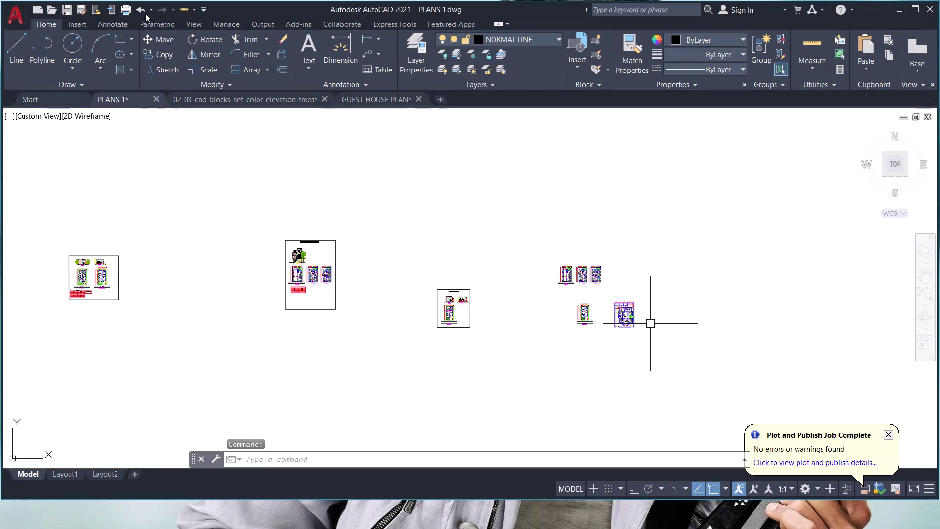
Switch to the GUEST HOUSE PLAN drawing and open its Plot - Model dialog.
click(372, 101)
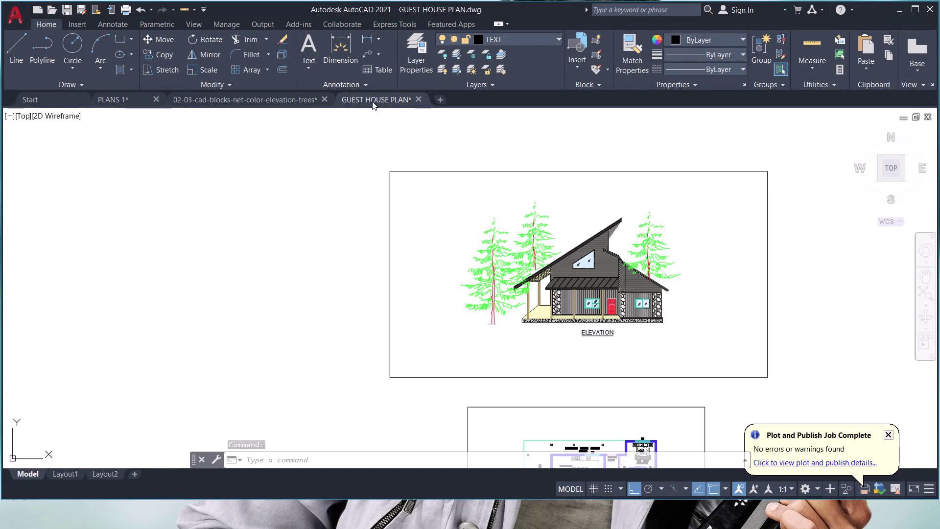
key(ctrl+p)
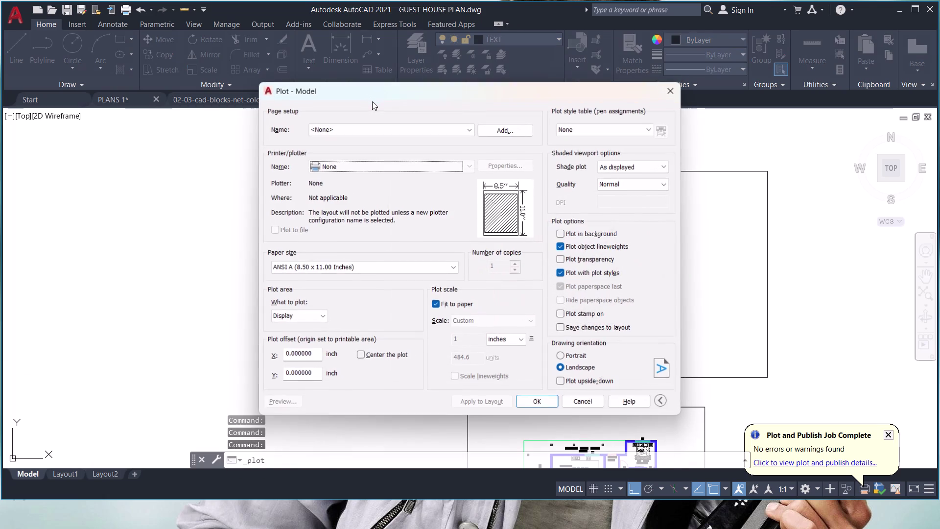
Choose the DWG To PDF.pc3 plotter with ISO A4 (297 x 210 MM) landscape paper.
click(333, 173)
click(339, 170)
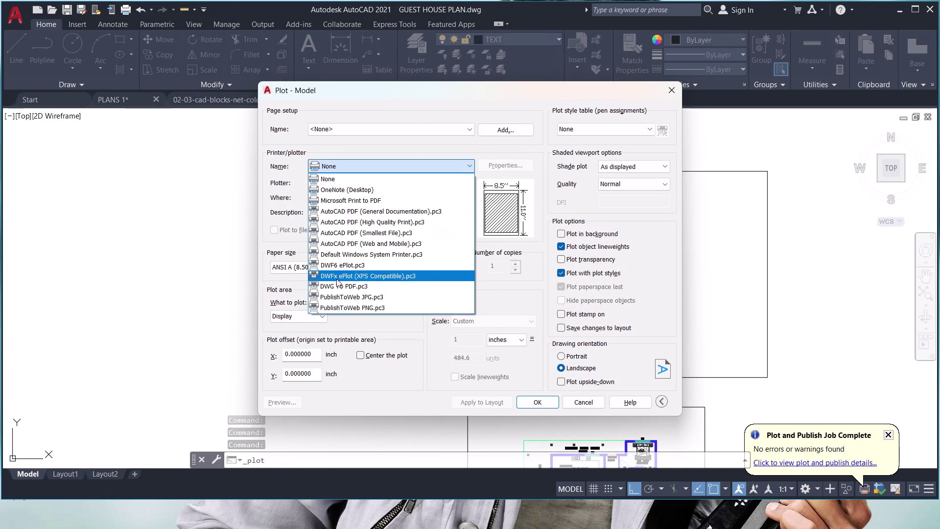
click(336, 288)
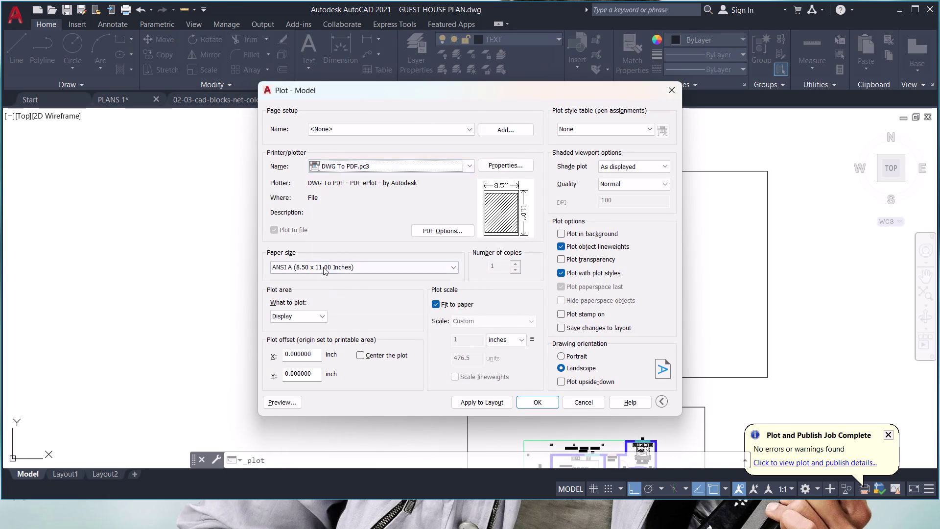
click(322, 268)
scroll(up, 3)
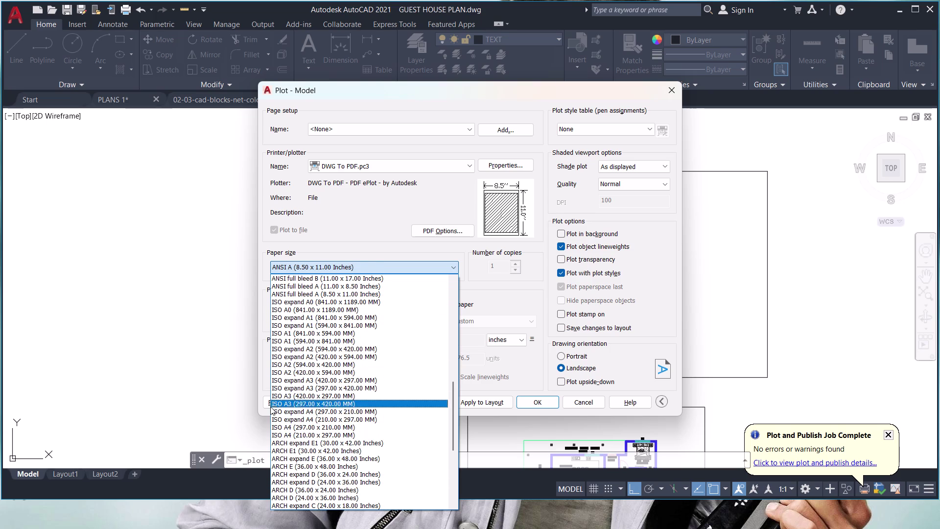
click(280, 433)
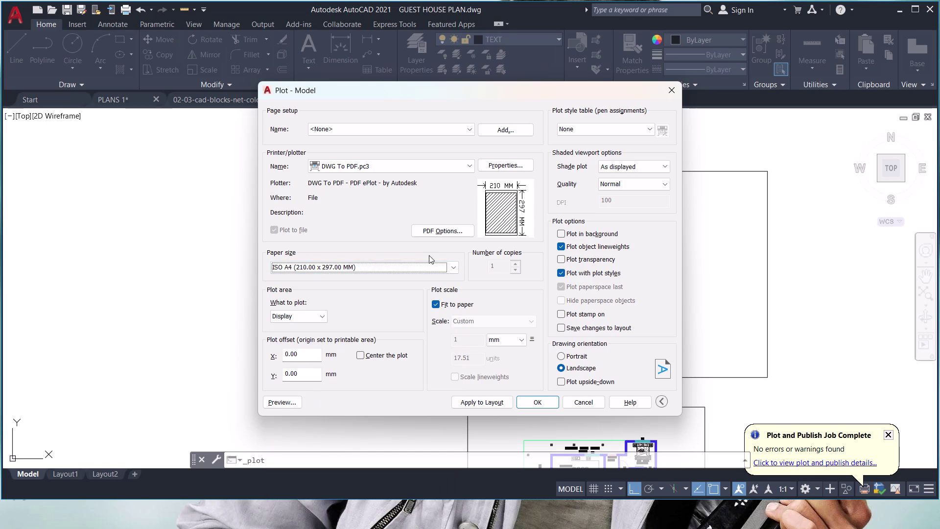
click(366, 266)
scroll(up, 3)
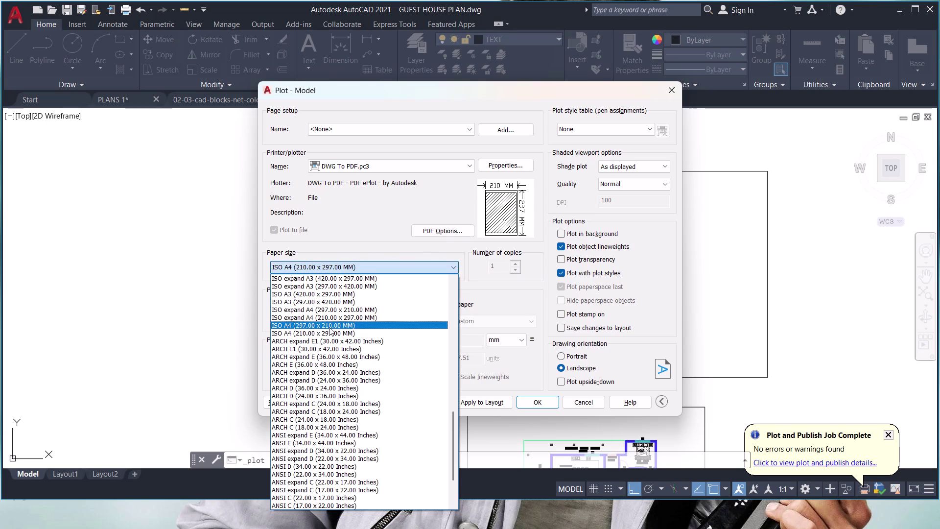
click(329, 327)
Set the plot area to a two-corner window around the drawing and preview it.
click(308, 316)
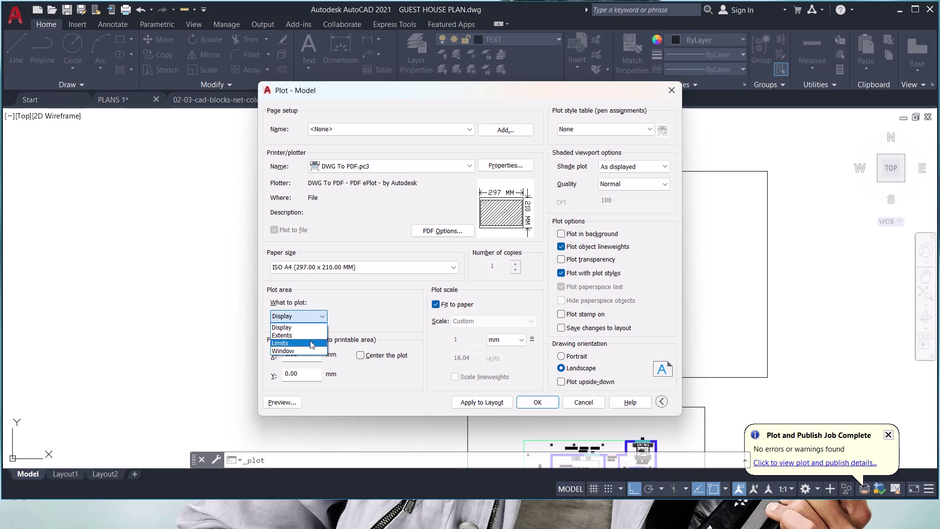
click(309, 346)
click(308, 314)
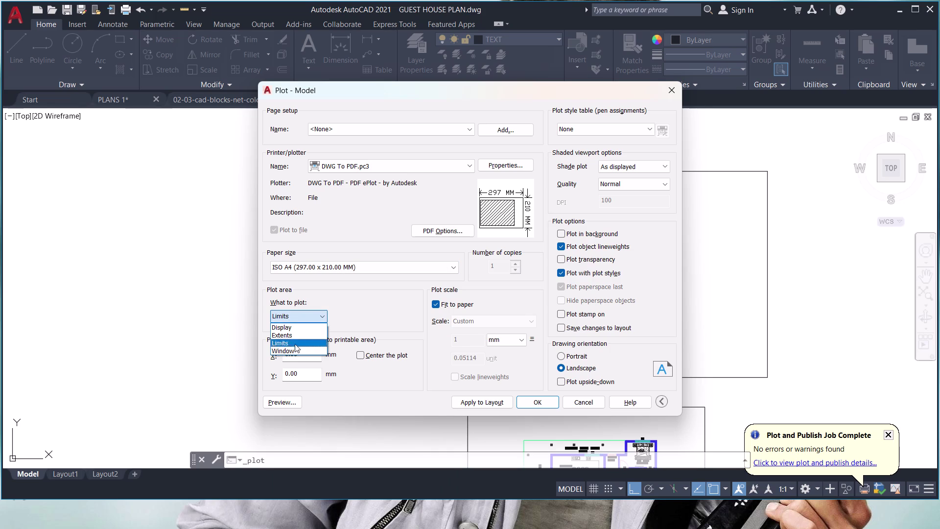
click(293, 354)
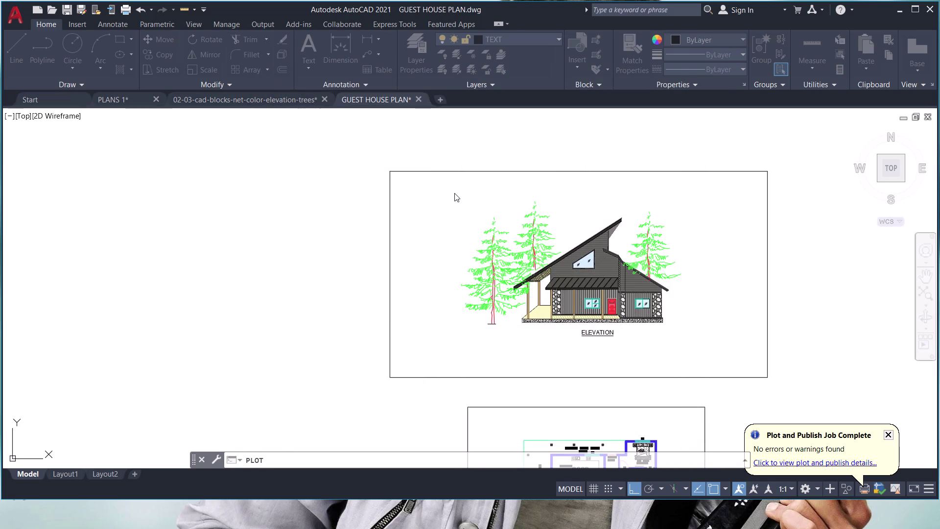
click(454, 193)
click(704, 352)
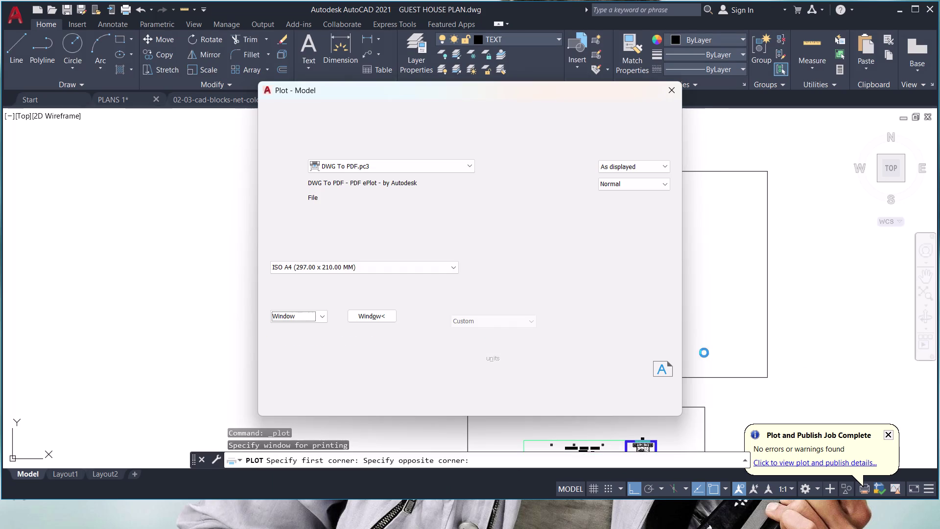
click(270, 408)
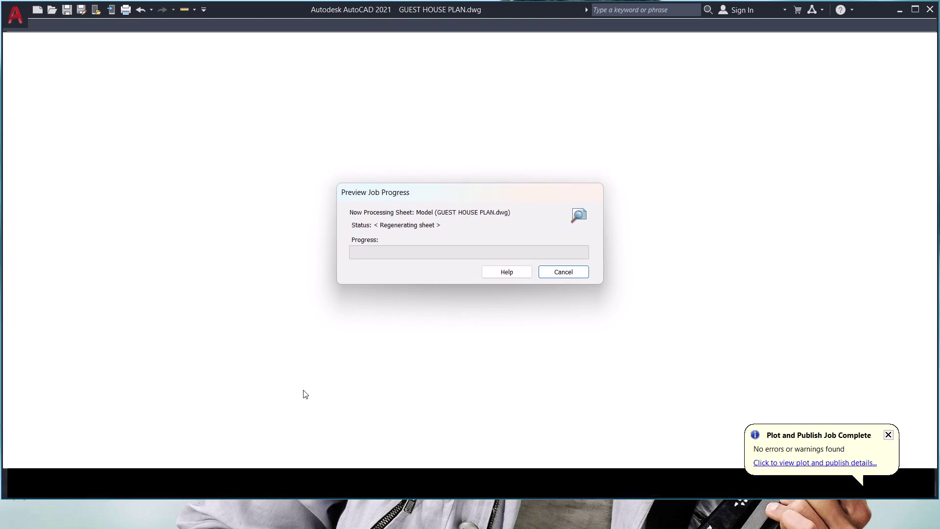
Leave the preview and turn off Plot object lineweights.
scroll(up, 3)
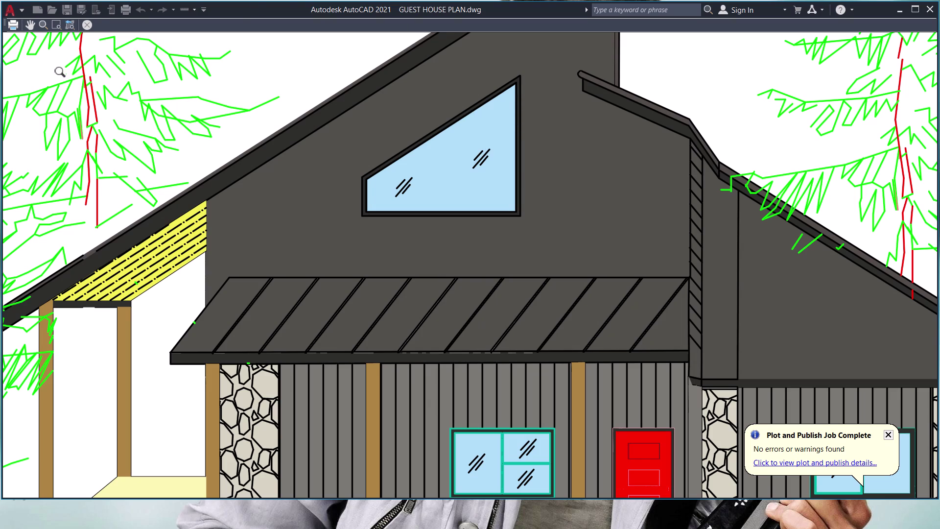
click(87, 23)
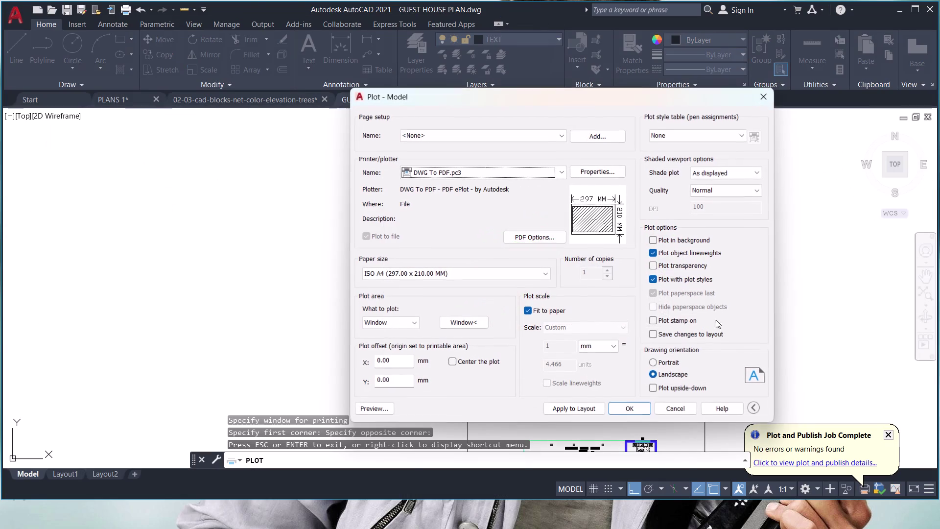
click(653, 252)
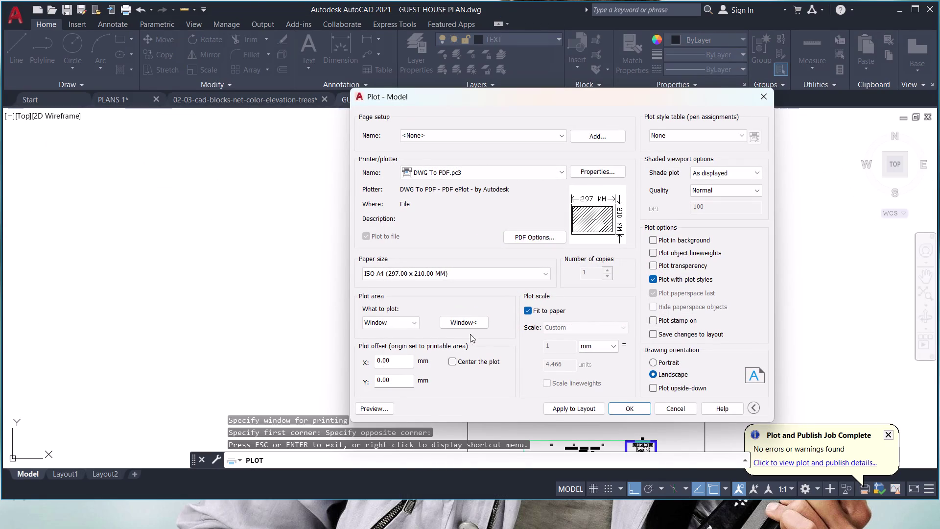
Re-check the elevation in preview, then accept the plot settings with OK.
click(386, 409)
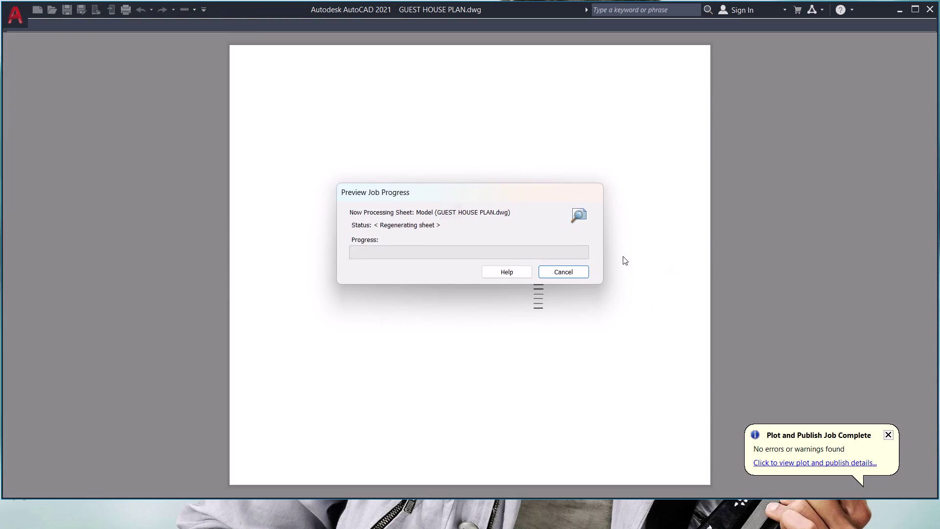
scroll(up, 3)
scroll(down, 3)
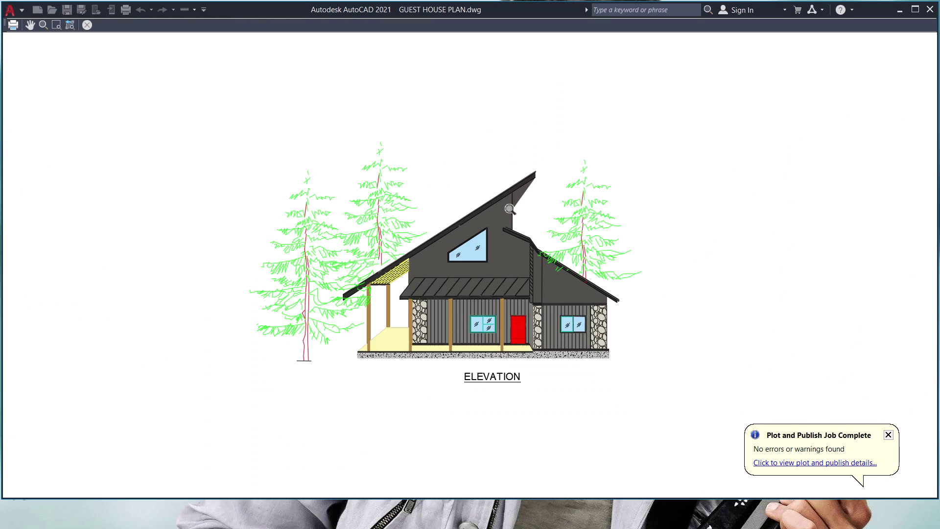
click(91, 25)
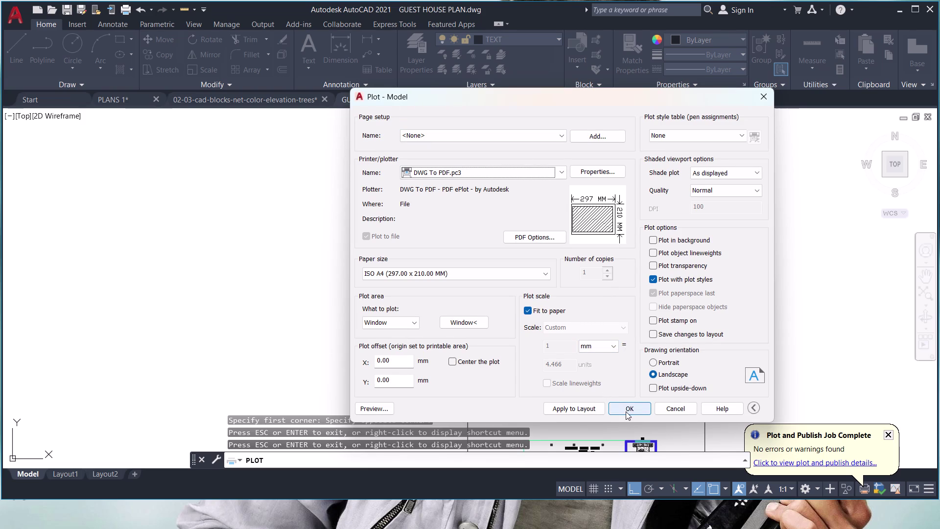
click(764, 101)
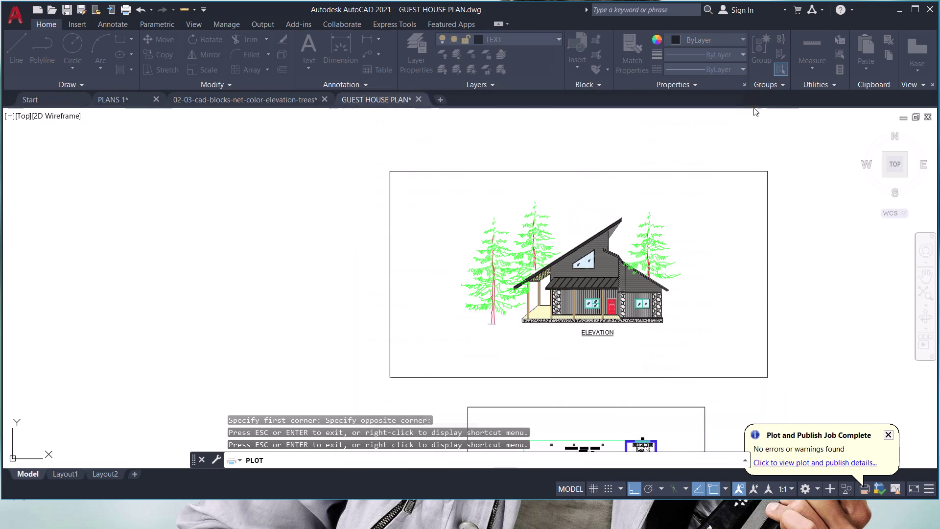
Maximize the window, frame both drawings, and erase the floor plan's separate border.
click(916, 7)
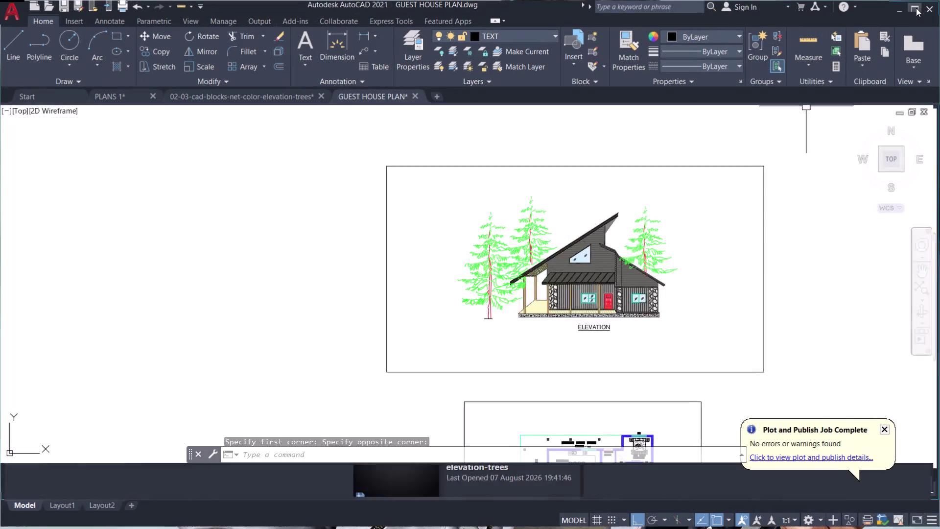
middle_drag(696, 246, 638, 162)
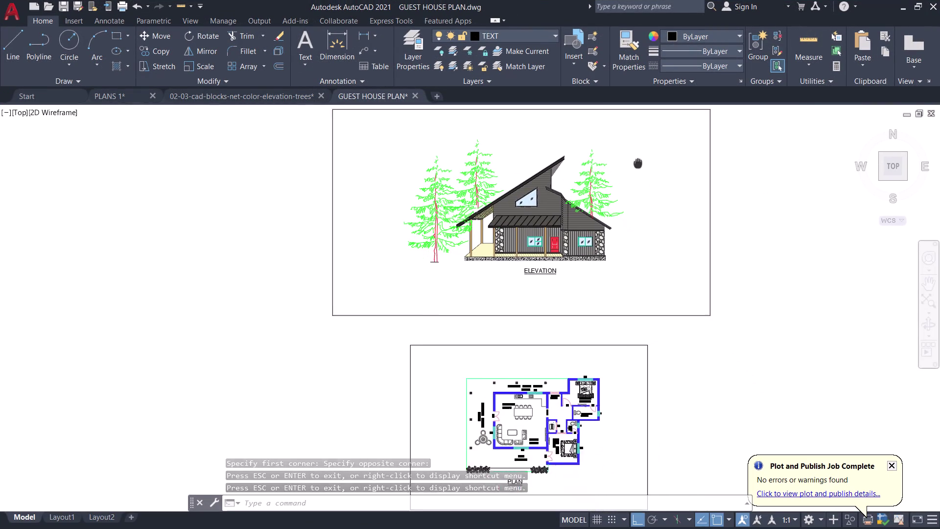
middle_drag(638, 162, 621, 147)
middle_drag(596, 225, 652, 226)
middle_click(653, 226)
middle_drag(644, 250, 644, 229)
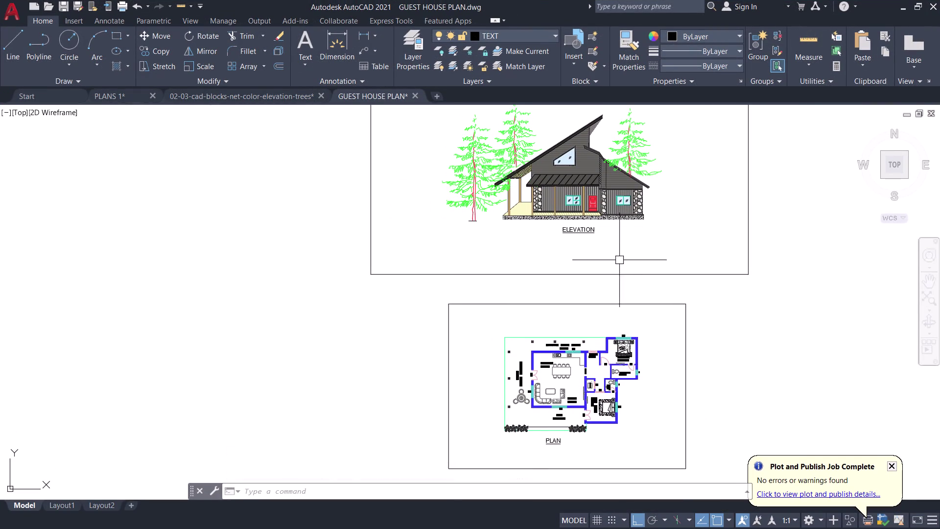
click(611, 305)
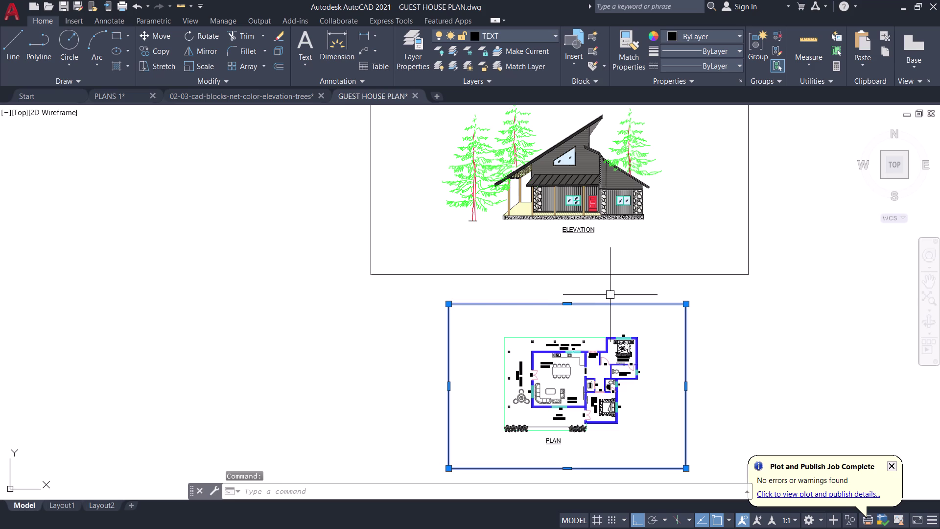
text(E)
key(space)
Stretch the elevation border's bottom edge down below the floor plan.
click(605, 272)
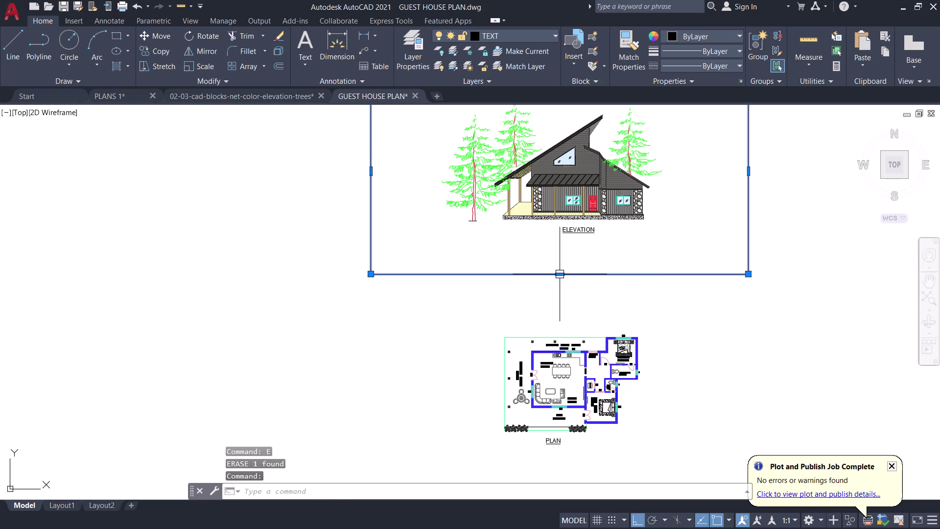
click(559, 277)
click(561, 464)
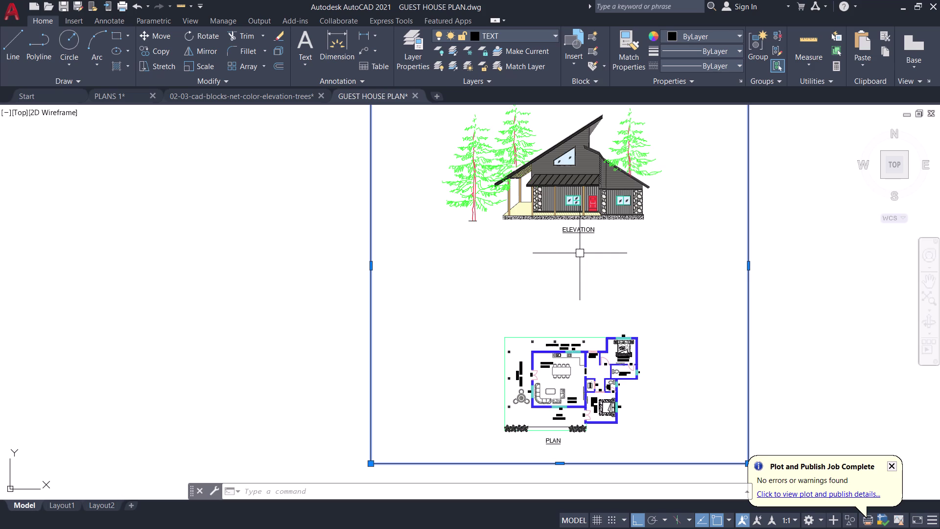
Select all the floor plan objects.
scroll(down, 3)
middle_drag(633, 251, 634, 261)
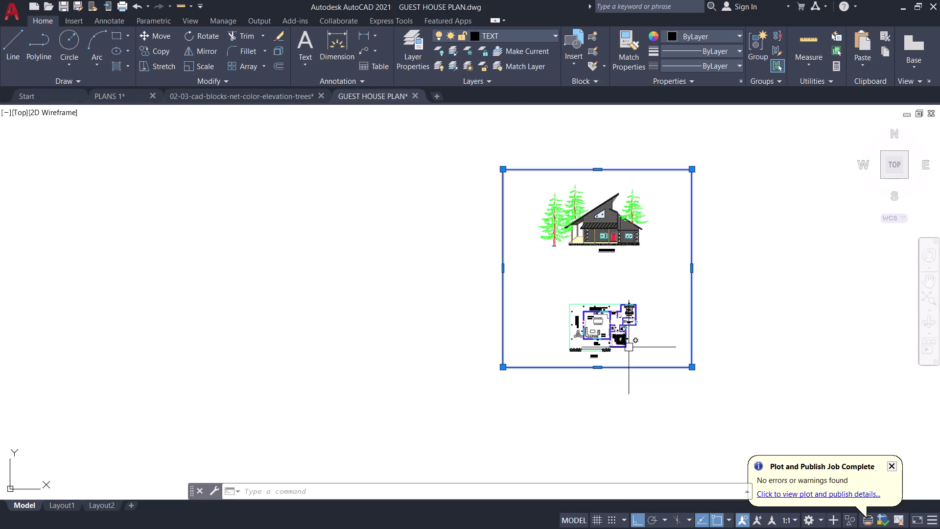
scroll(up, 3)
click(653, 357)
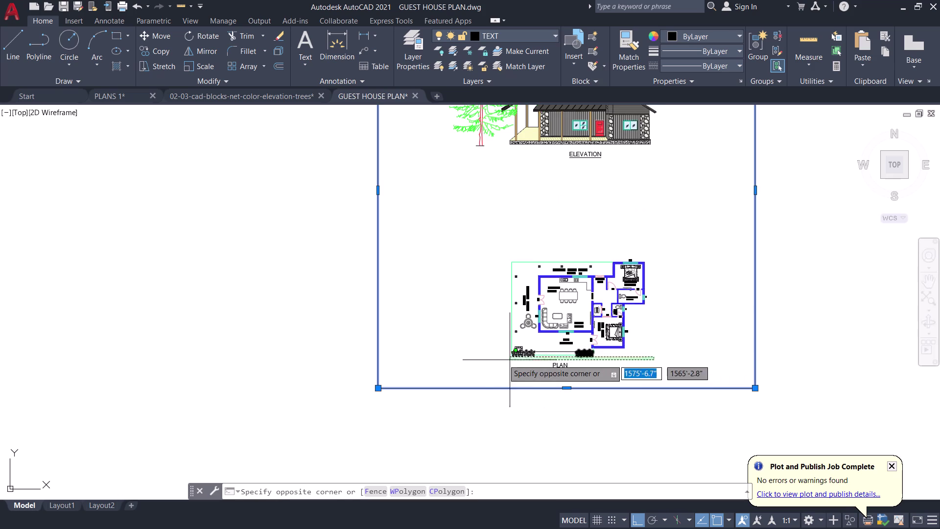
key(Escape)
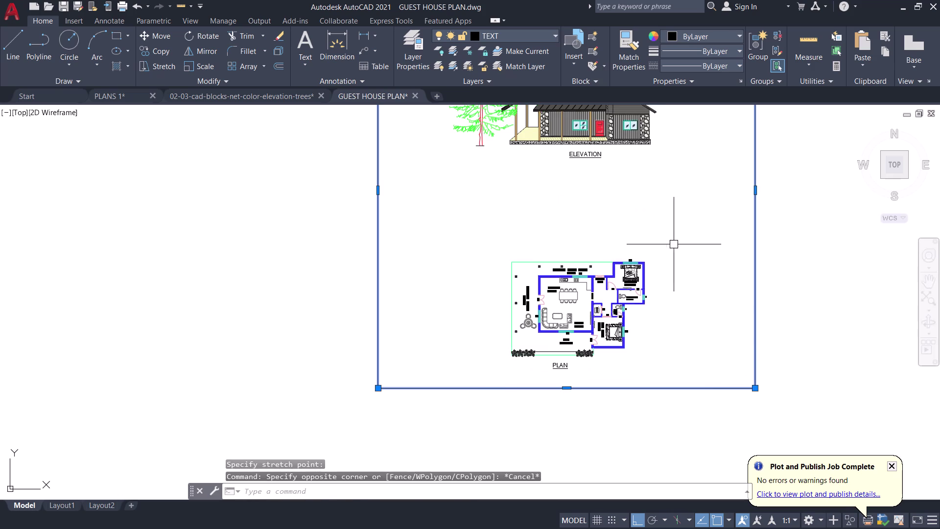
drag(674, 244, 671, 251)
click(472, 372)
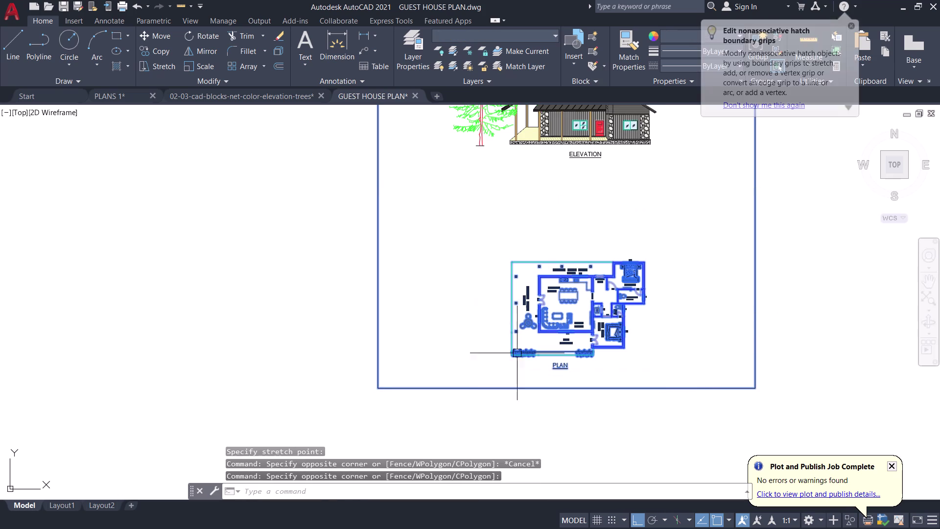
Move the floor plan up with MOVE to sit just below the elevation.
scroll(up, 3)
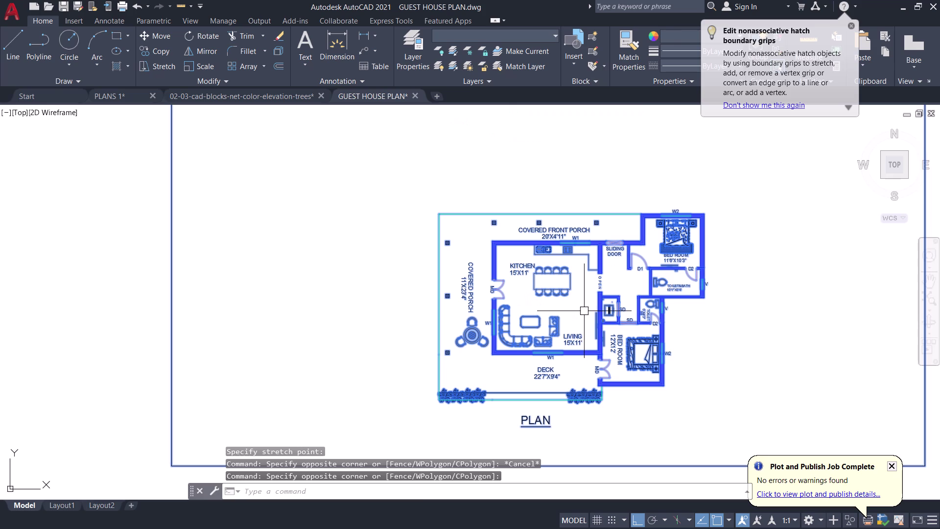
text(M)
key(space)
click(584, 311)
scroll(down, 3)
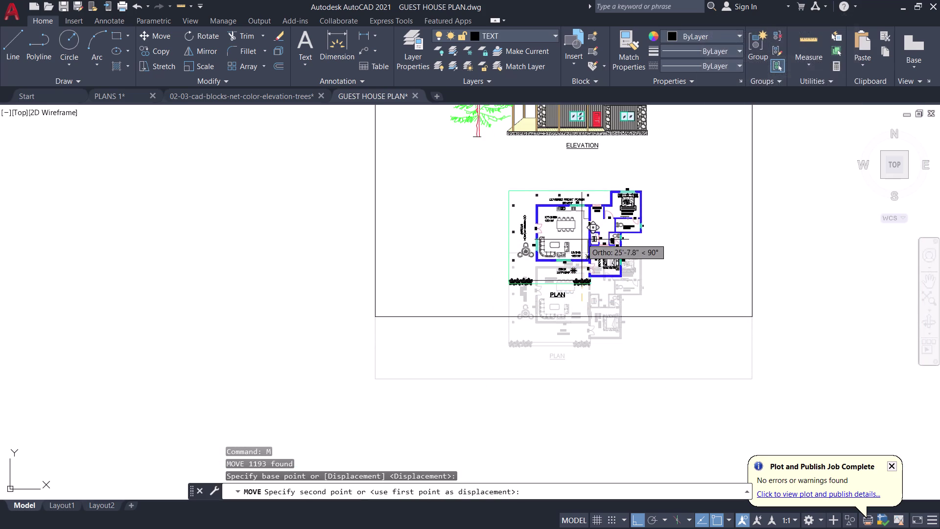
click(583, 221)
Lower the shared border's top edge toward the elevation, then open plot settings.
scroll(down, 3)
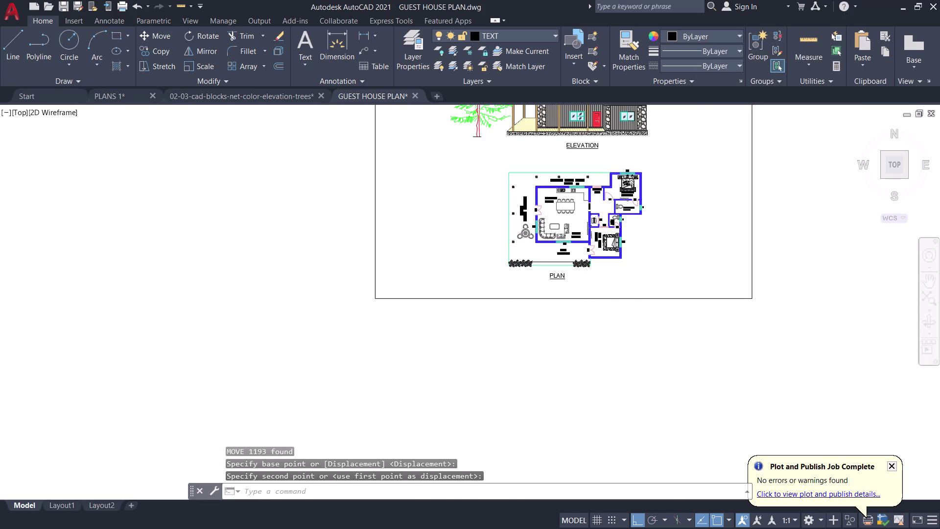
middle_drag(668, 228, 664, 318)
click(629, 147)
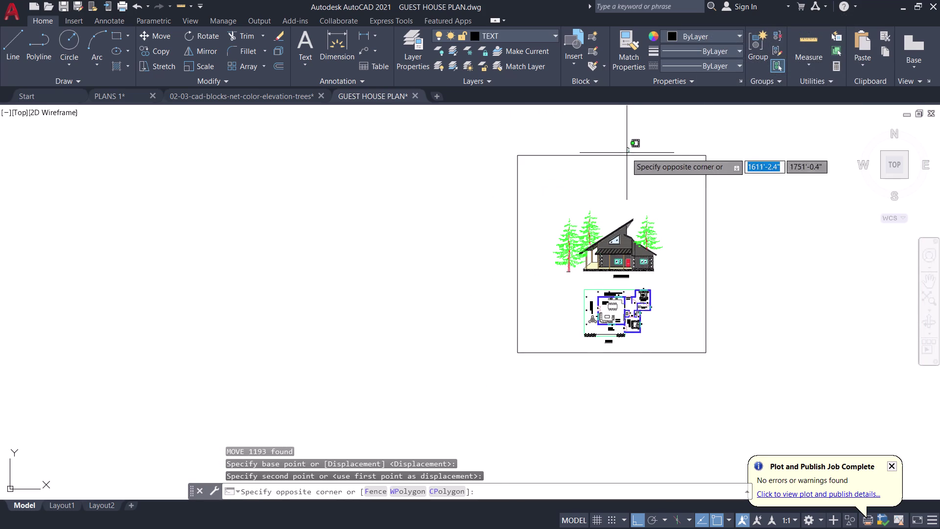
drag(626, 153, 626, 165)
click(623, 155)
click(610, 156)
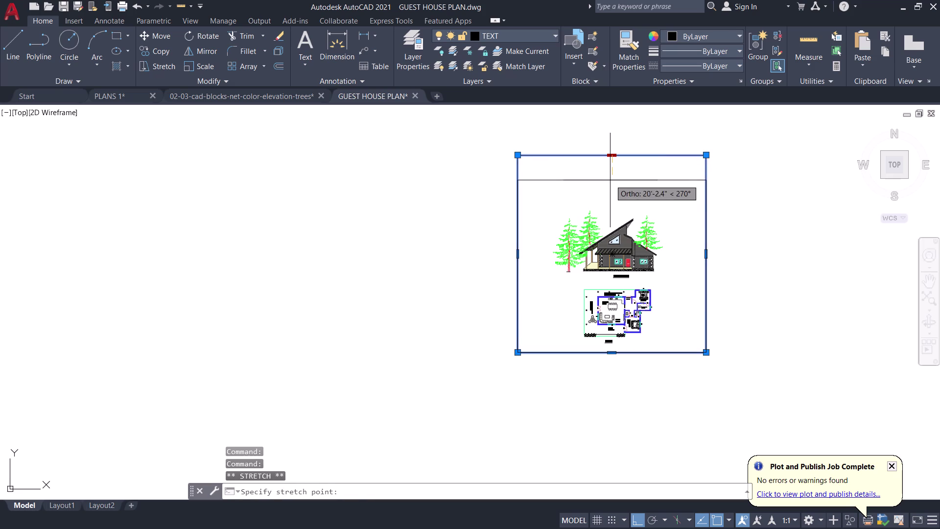
click(610, 193)
key(Escape)
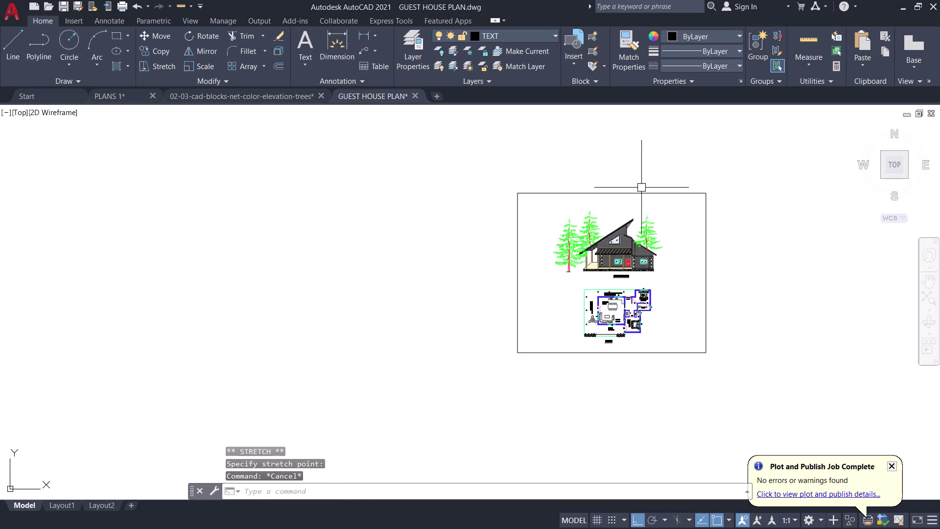
key(ctrl+p)
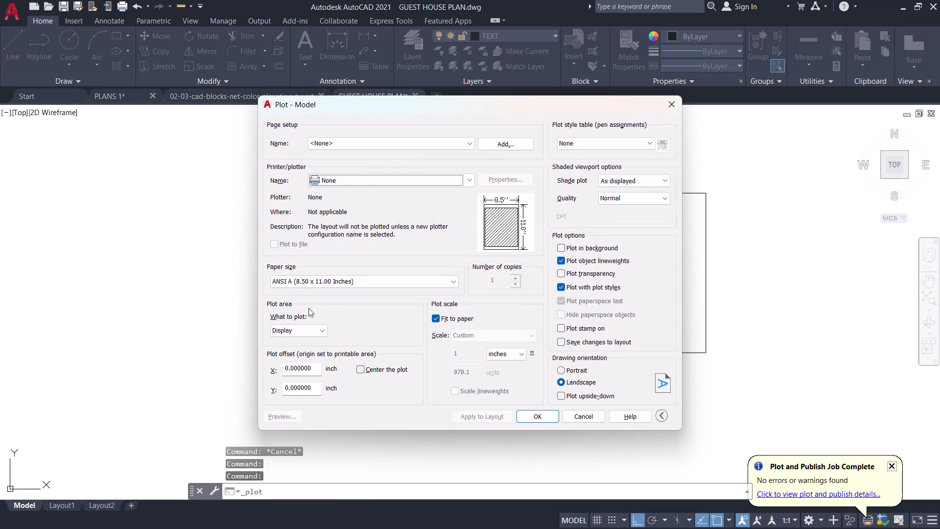
Choose DWG To PDF output on ISO A4 (297 x 210) landscape paper.
click(371, 180)
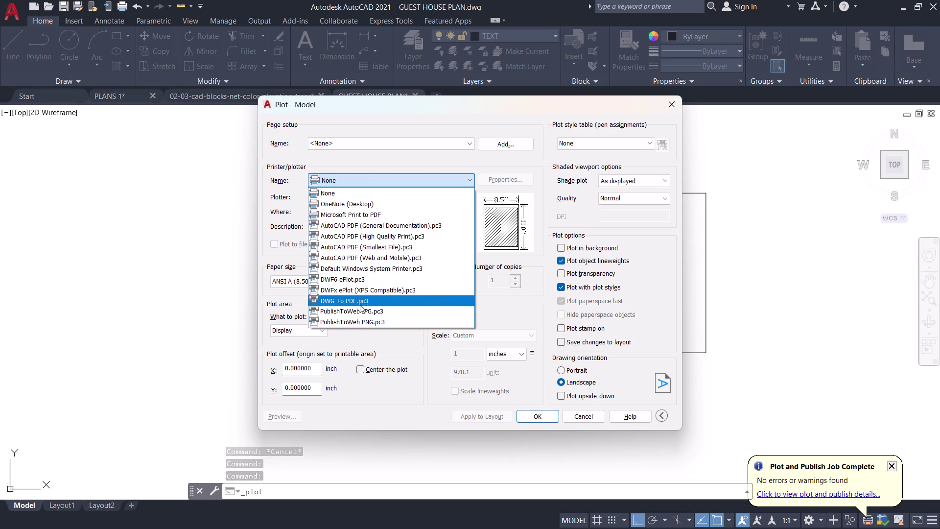
click(359, 305)
click(326, 279)
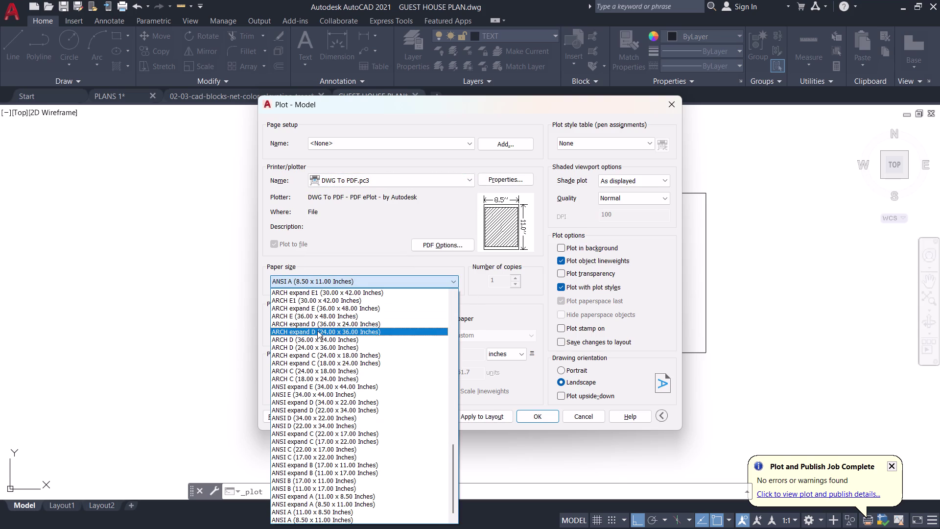
scroll(down, 3)
scroll(up, 3)
scroll(down, 3)
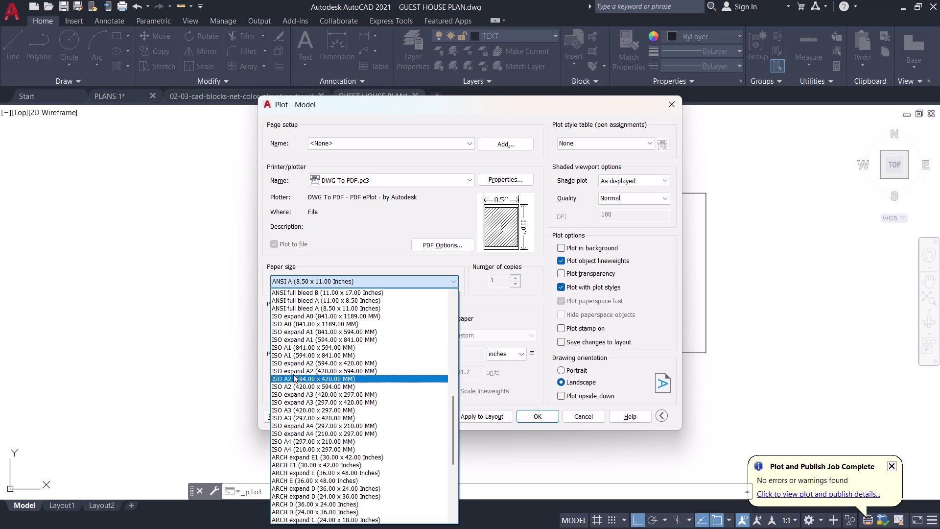
click(293, 439)
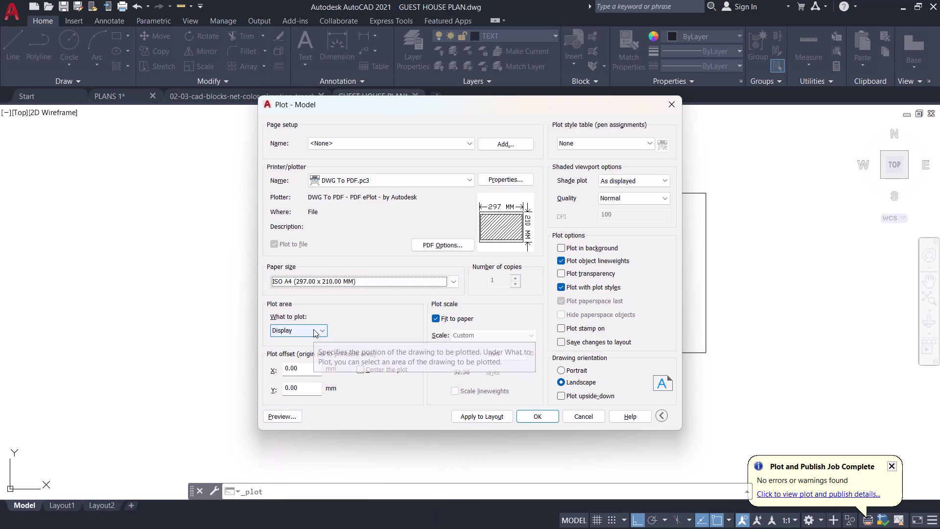
Set the plot area to a window picked around the combined frame.
click(314, 329)
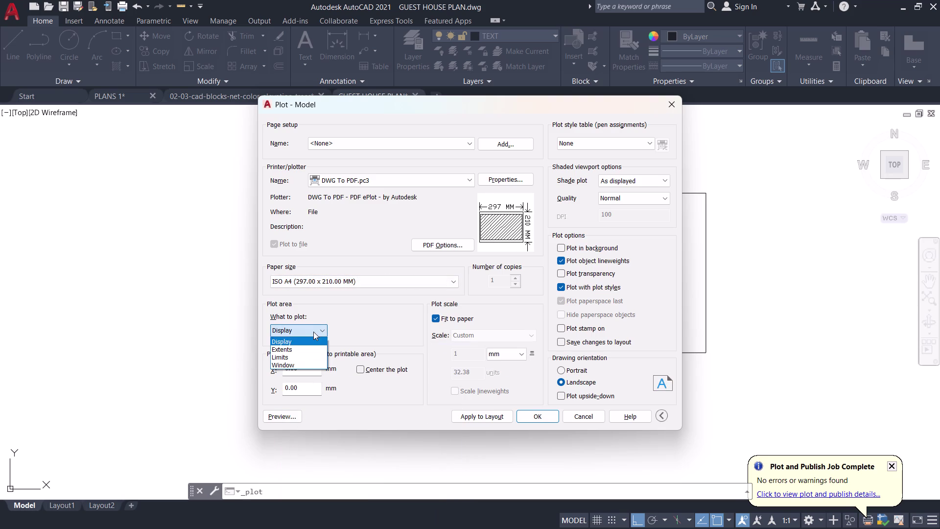
click(308, 364)
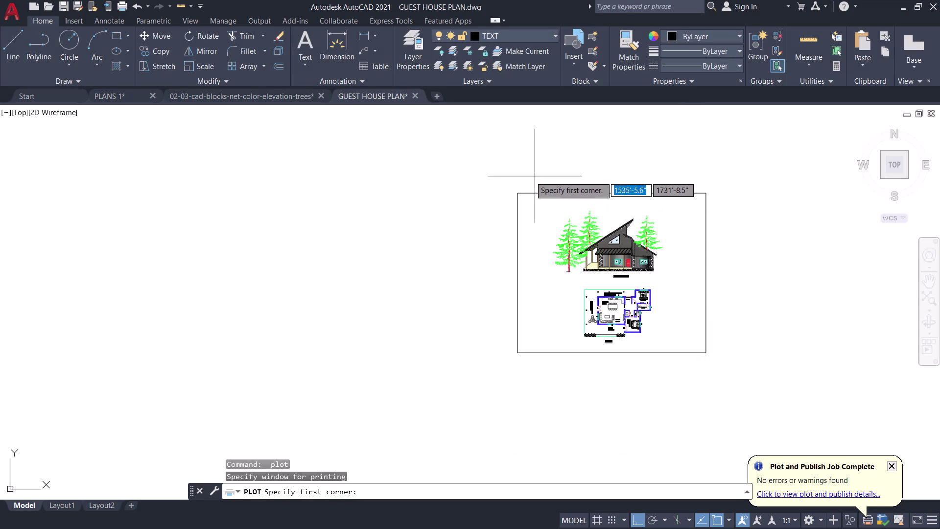
click(487, 174)
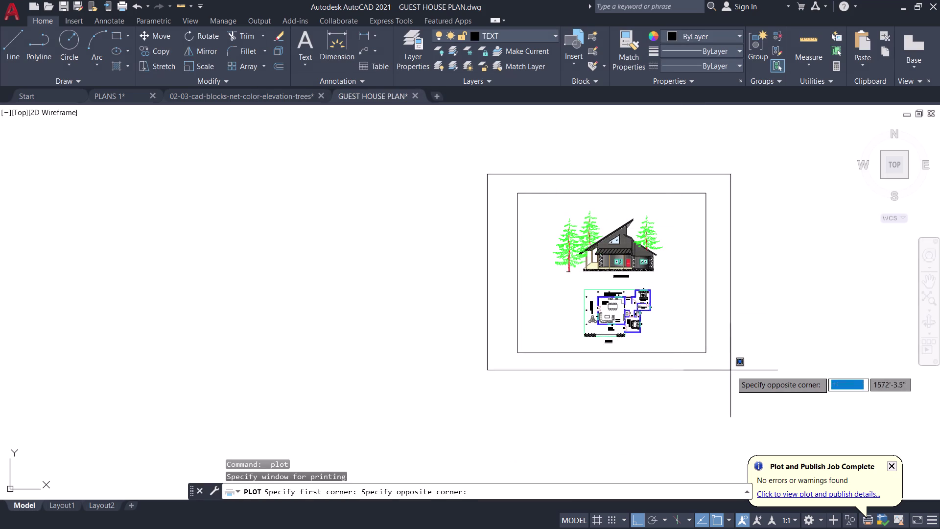
click(737, 377)
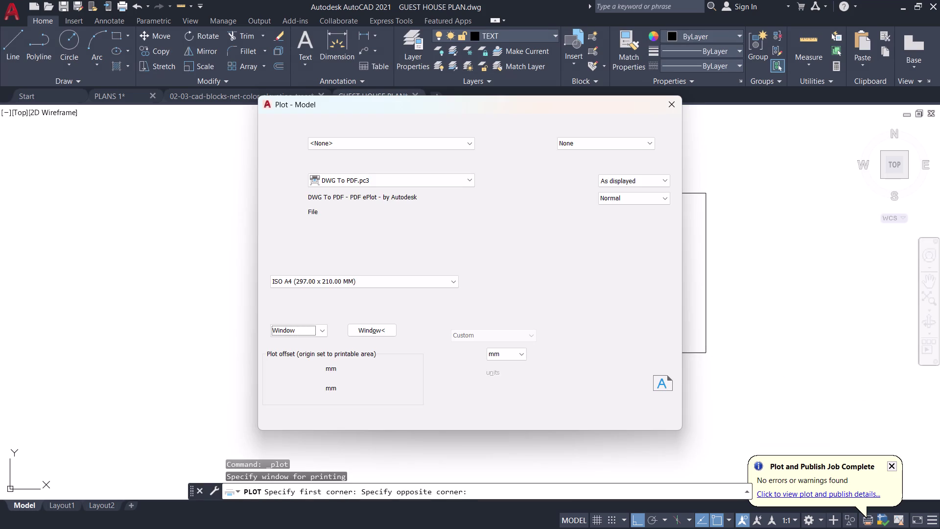